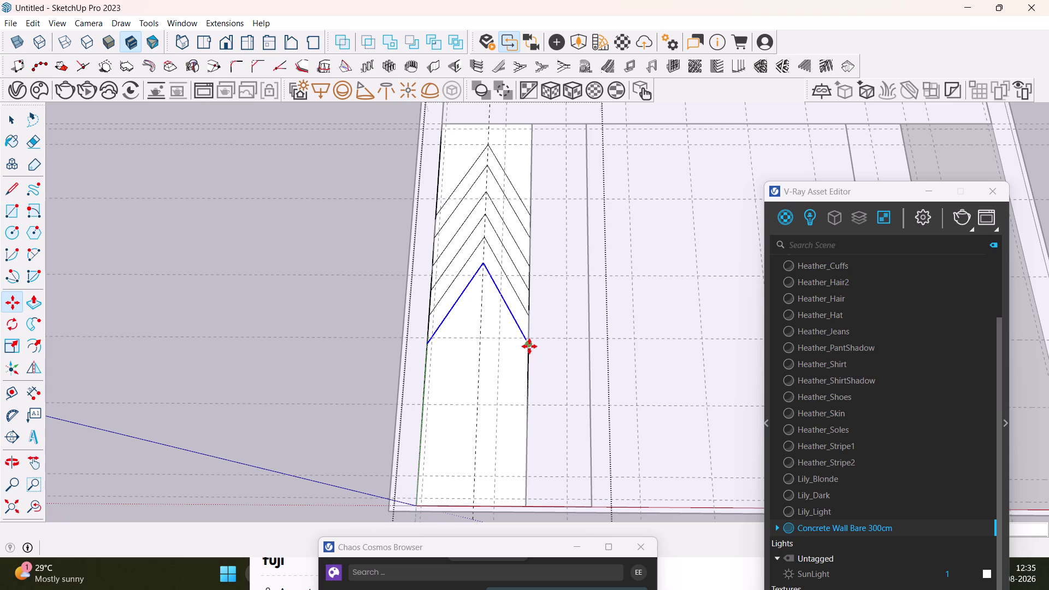
Place two more copies of the V-shaped edges, each lower down the narrow wall panel.
key(m)
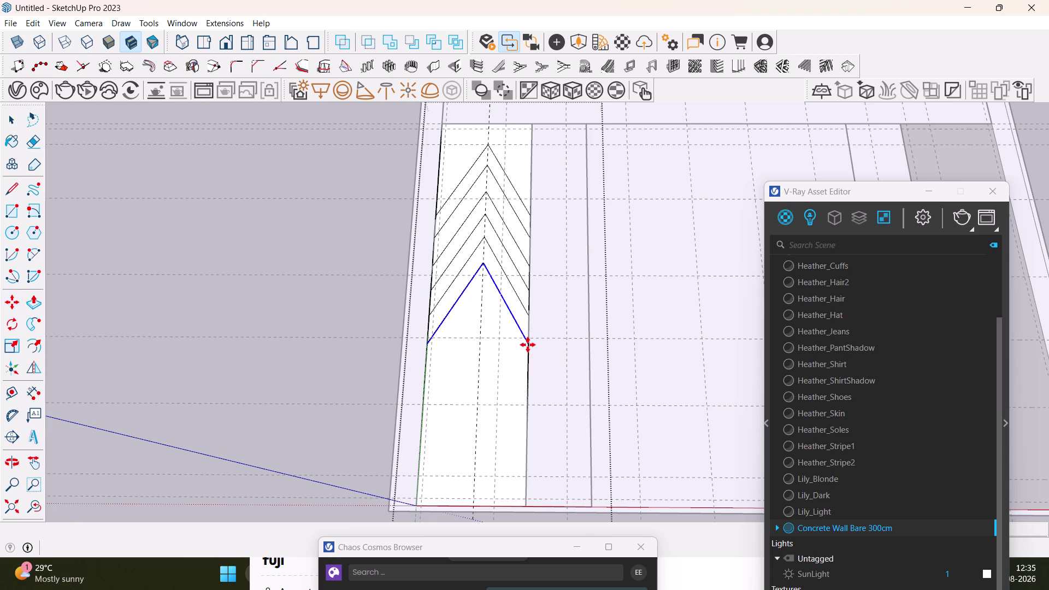
click(528, 345)
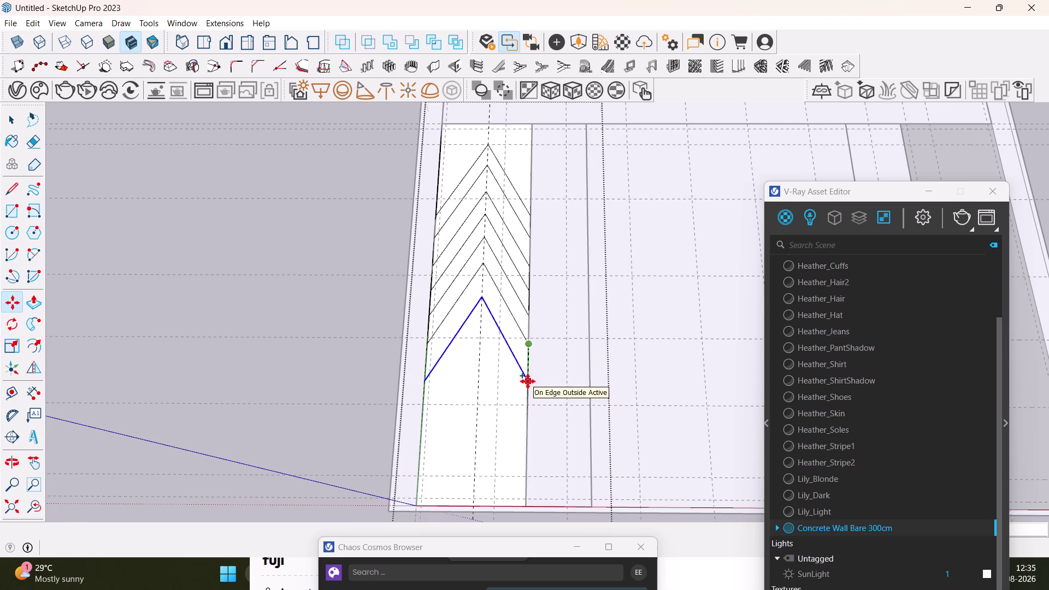
click(527, 376)
click(528, 378)
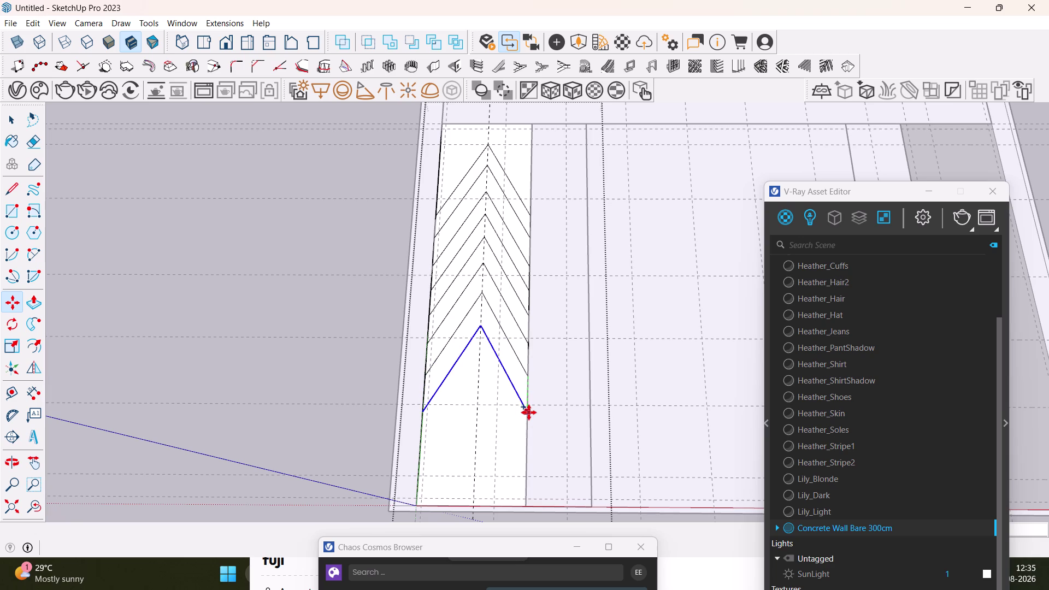
click(529, 413)
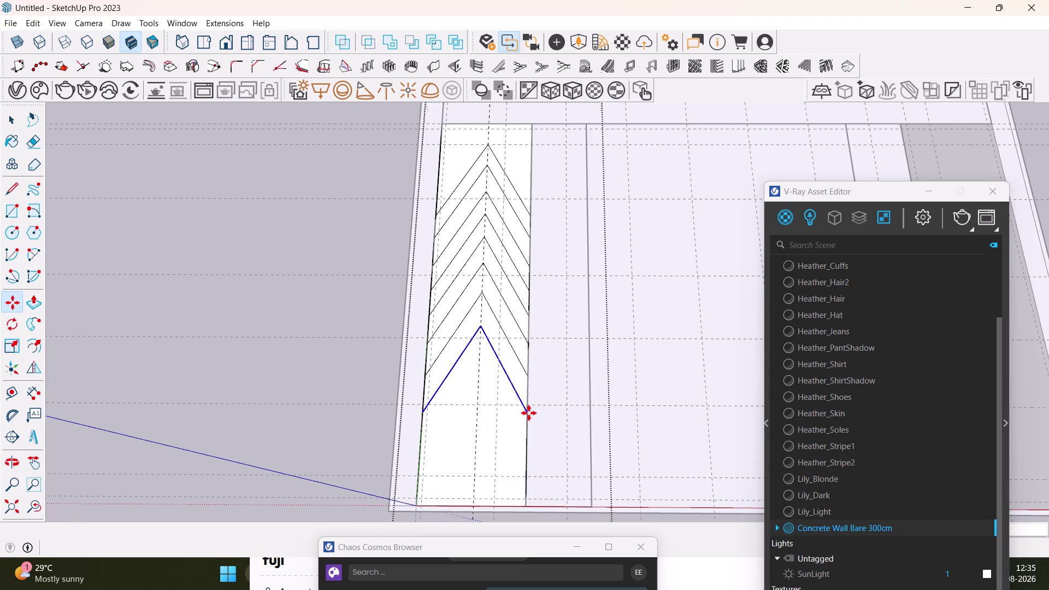